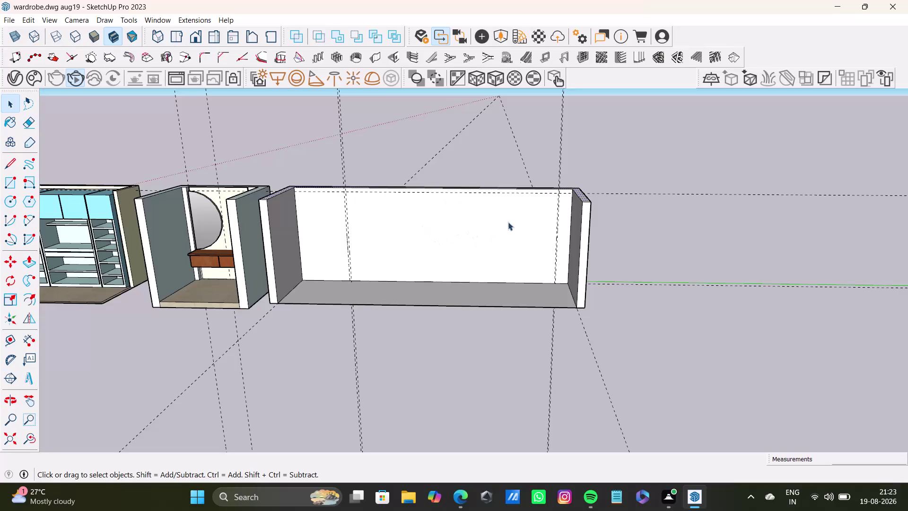
Start a rectangle at the back panel's top-left corner, then cancel it.
middle_drag(466, 238, 540, 245)
scroll(up, 3)
scroll(up, 3)
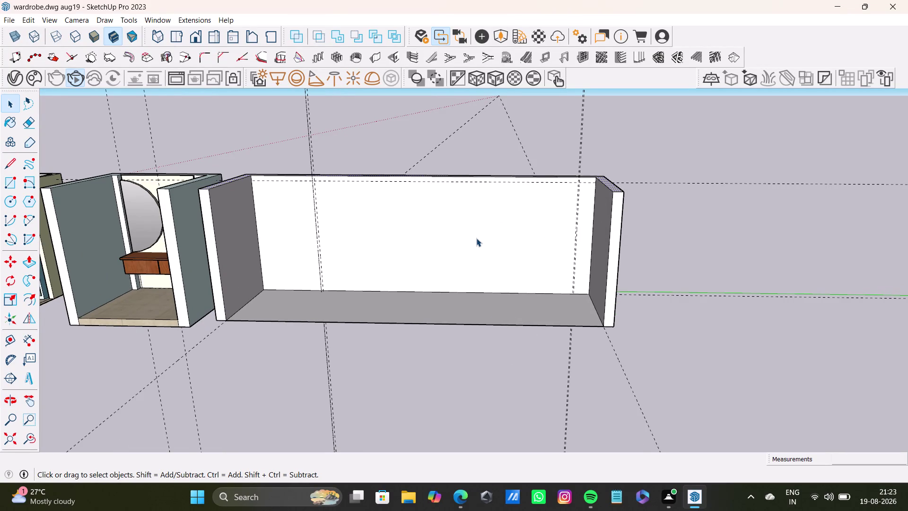
drag(7, 182, 17, 184)
scroll(up, 3)
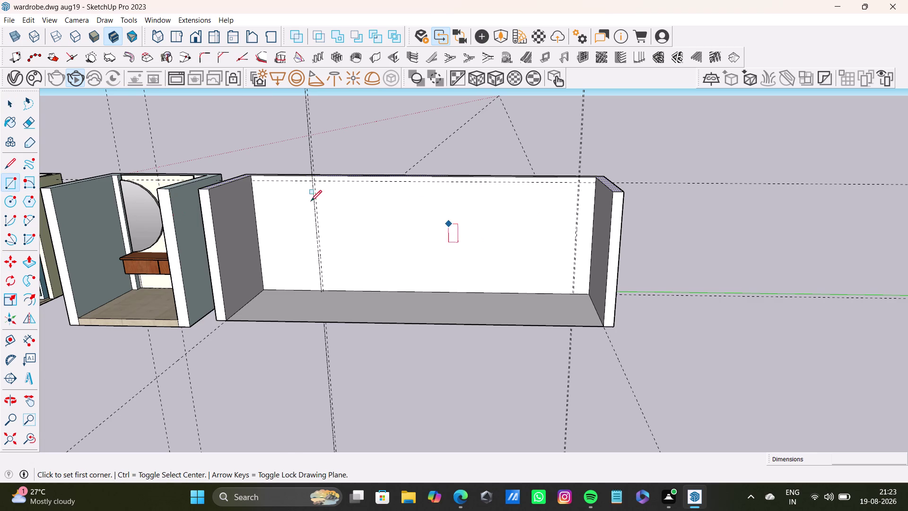
scroll(up, 3)
scroll(up, 3)
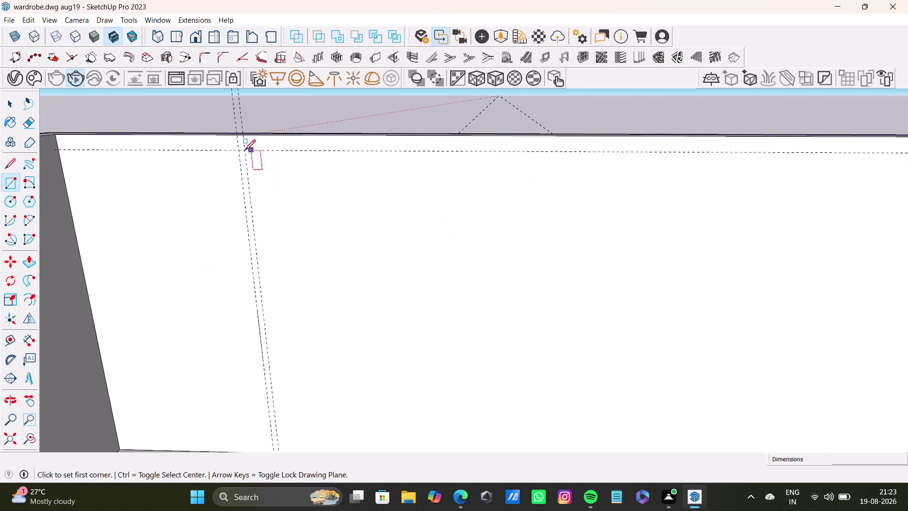
drag(244, 150, 250, 153)
scroll(down, 3)
middle_drag(632, 362, 483, 269)
scroll(up, 3)
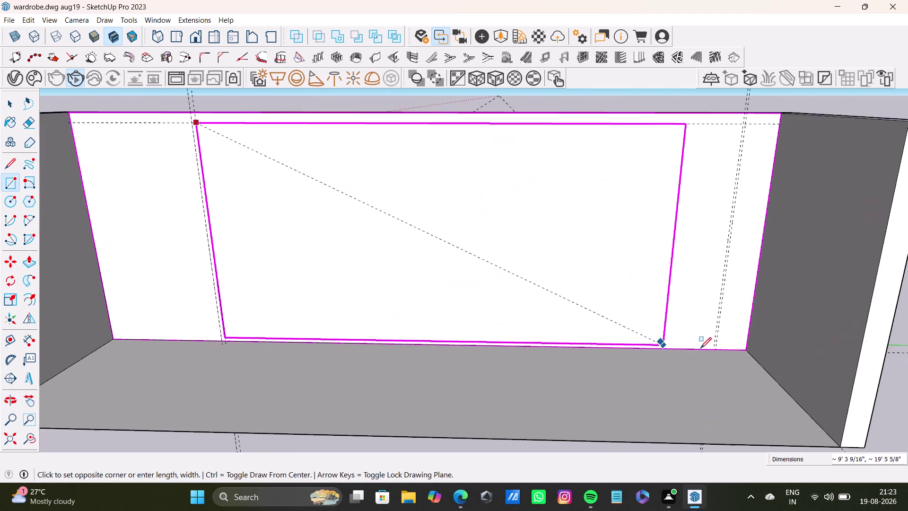
scroll(up, 3)
scroll(up, 3)
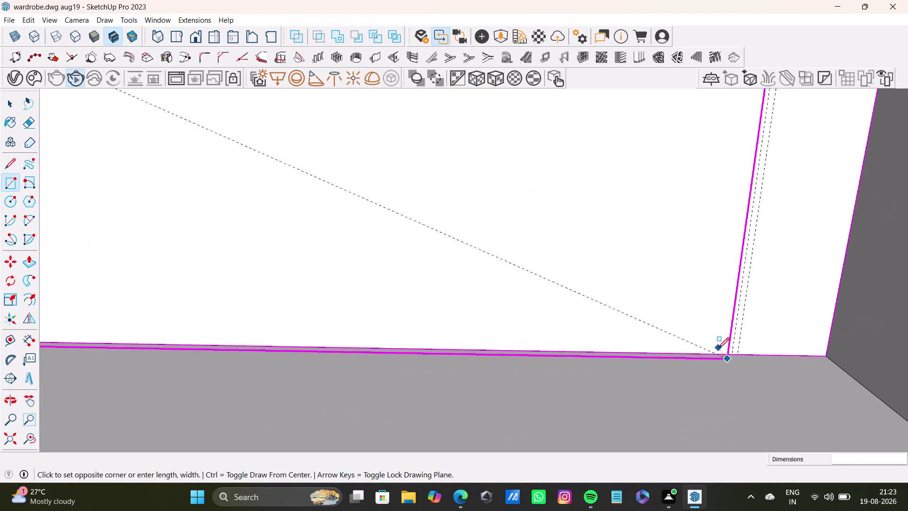
key(Up)
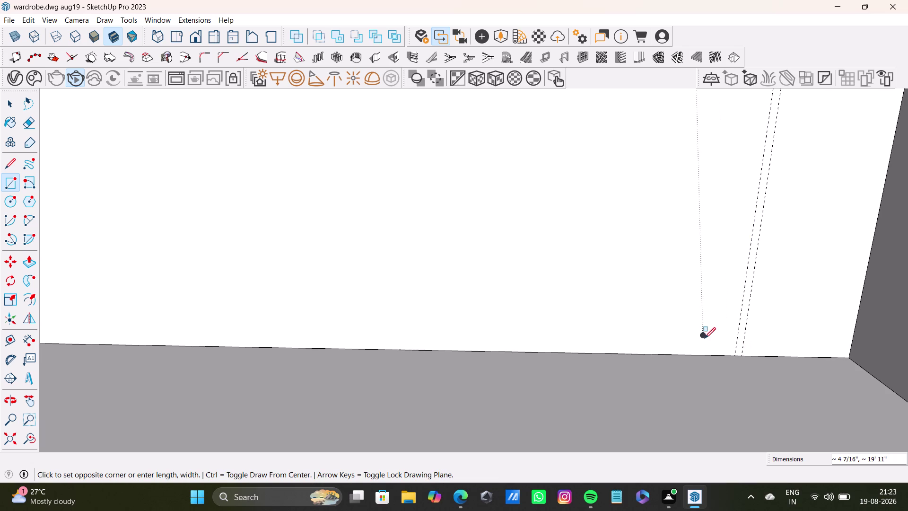
scroll(down, 3)
key(space)
scroll(down, 3)
middle_drag(375, 155, 659, 340)
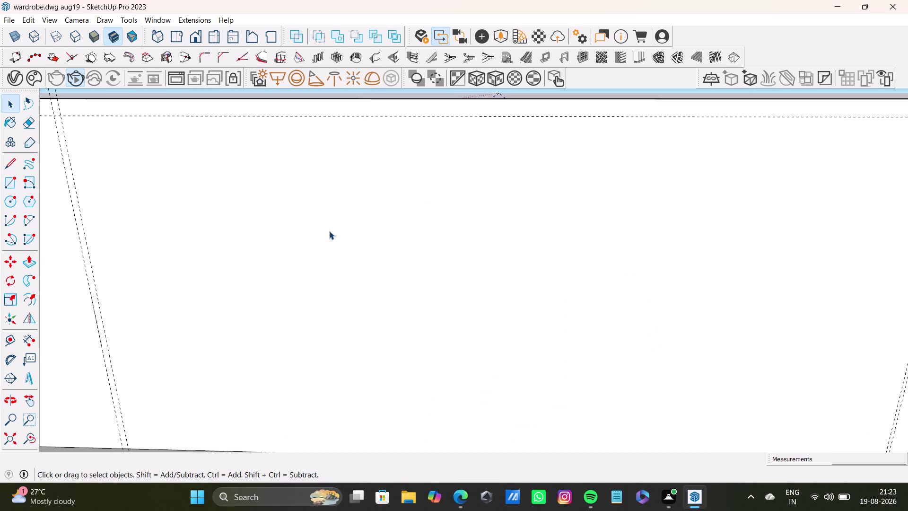
scroll(down, 3)
Retry rectangles across the panel's top-left area and discard the misplaced one.
click(9, 178)
scroll(up, 3)
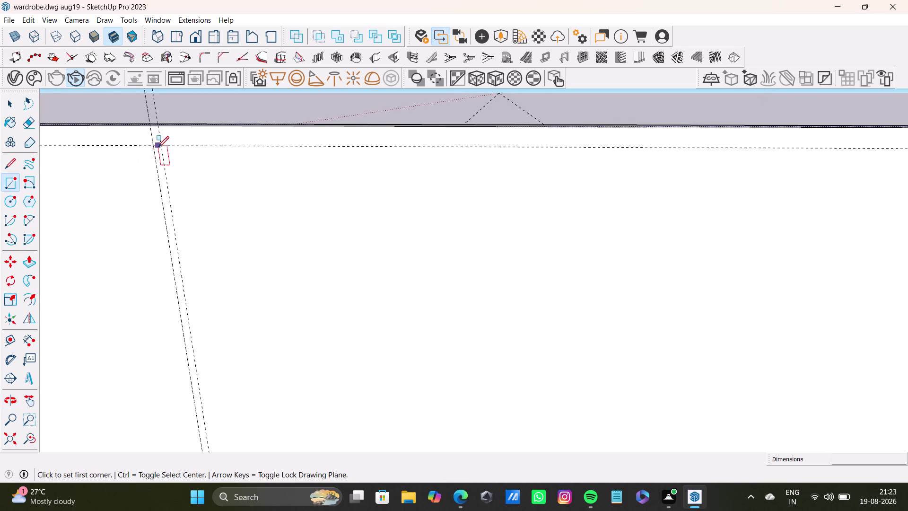
click(160, 147)
key(space)
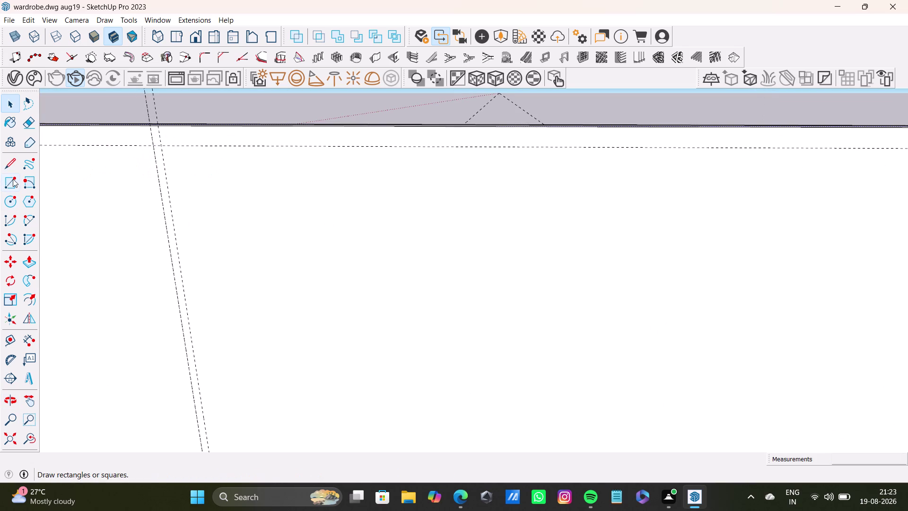
drag(13, 179, 20, 177)
scroll(up, 3)
drag(9, 178, 16, 178)
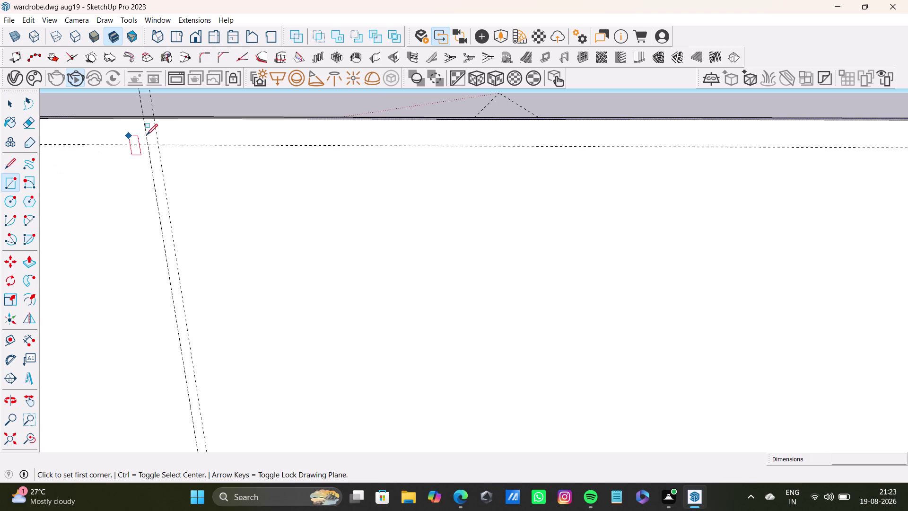
drag(160, 144, 163, 149)
scroll(down, 3)
middle_drag(684, 324, 393, 237)
scroll(down, 3)
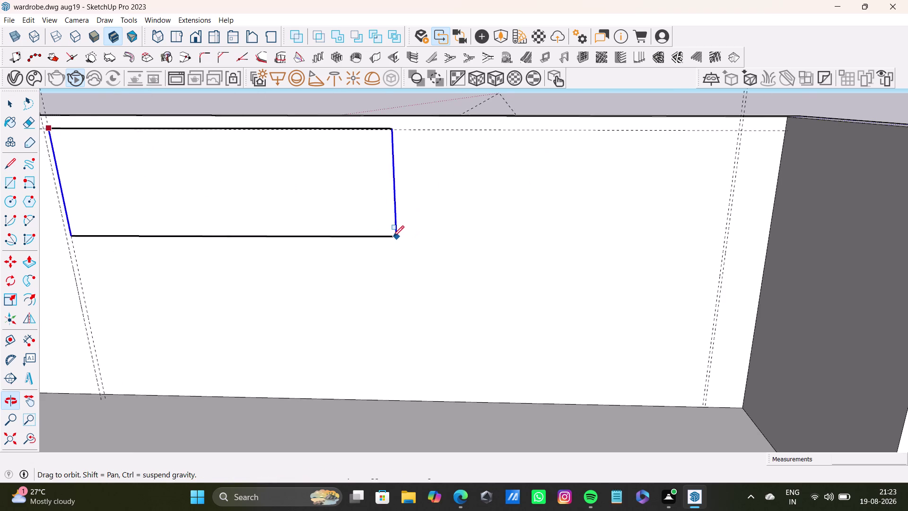
scroll(down, 3)
key(space)
drag(2, 183, 17, 185)
scroll(up, 3)
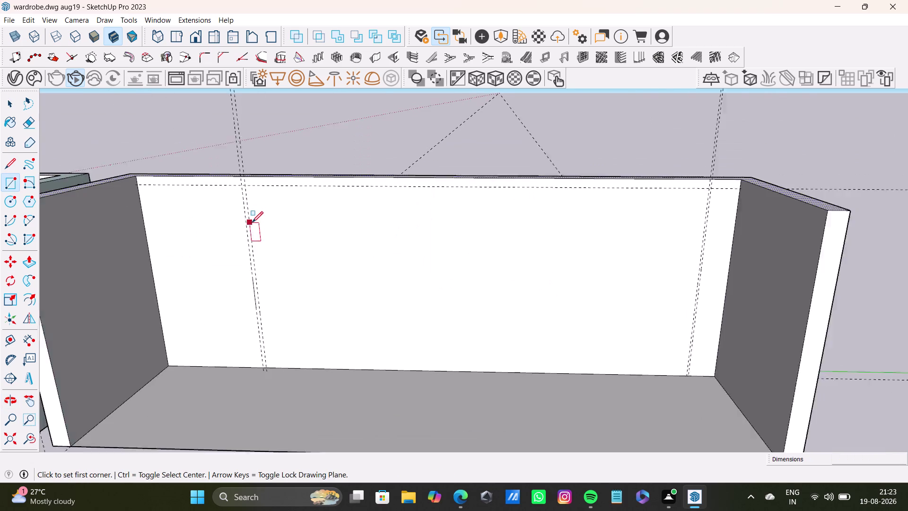
scroll(up, 3)
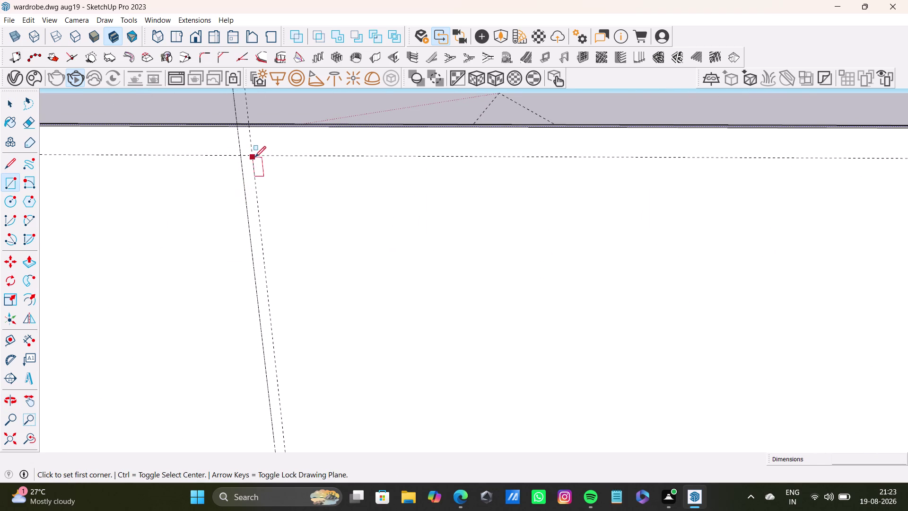
click(255, 153)
key(space)
drag(4, 182, 9, 181)
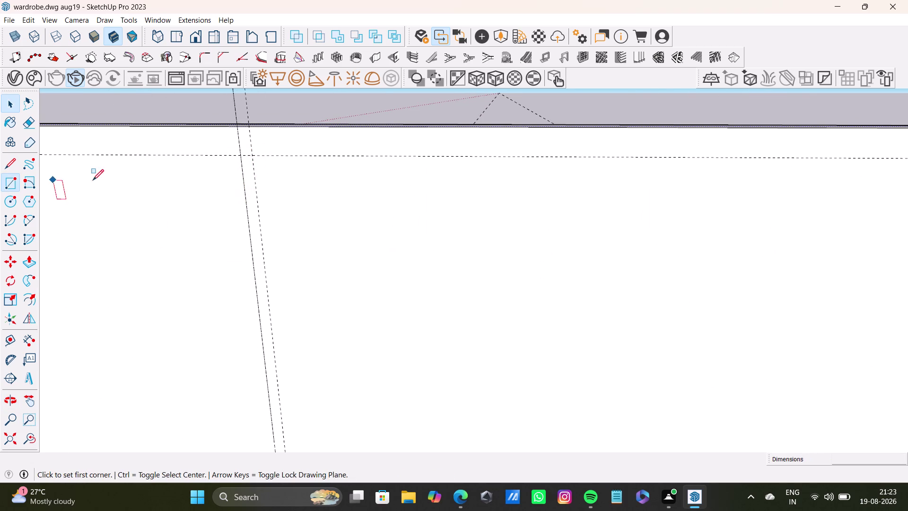
Draw the rectangle from the guide-line intersection to the panel's opposite corner, then zoom out.
scroll(up, 3)
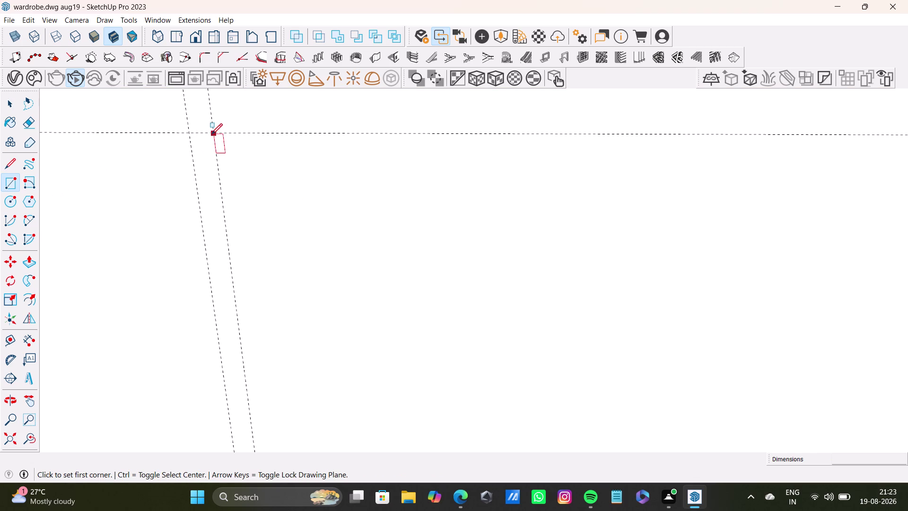
scroll(up, 3)
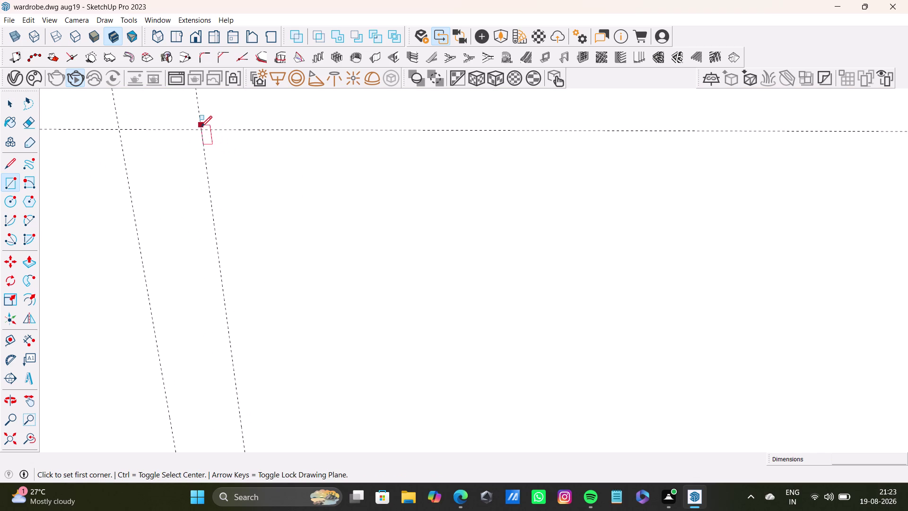
scroll(up, 3)
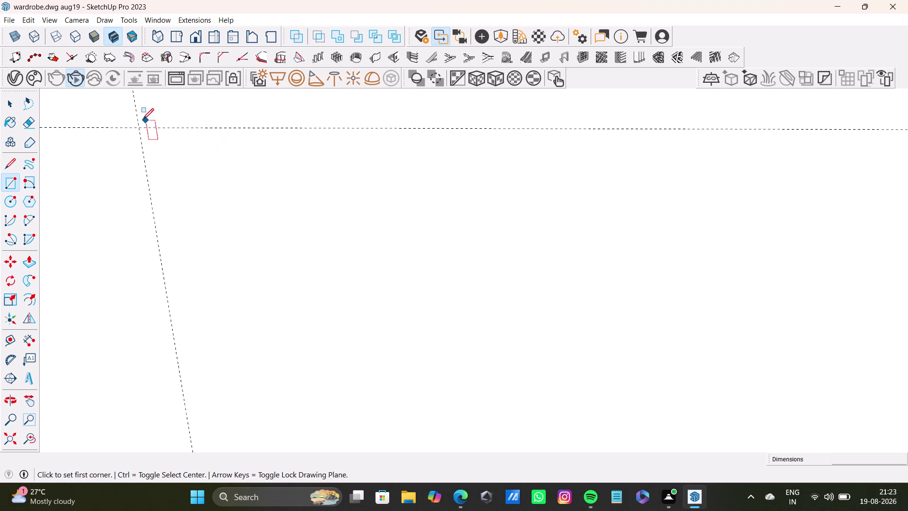
drag(139, 128, 143, 129)
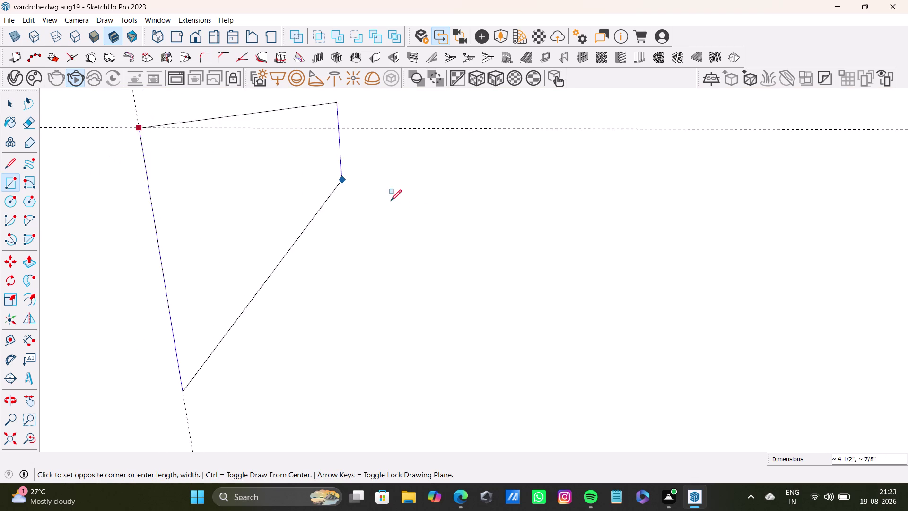
scroll(down, 3)
middle_drag(371, 283, 95, 169)
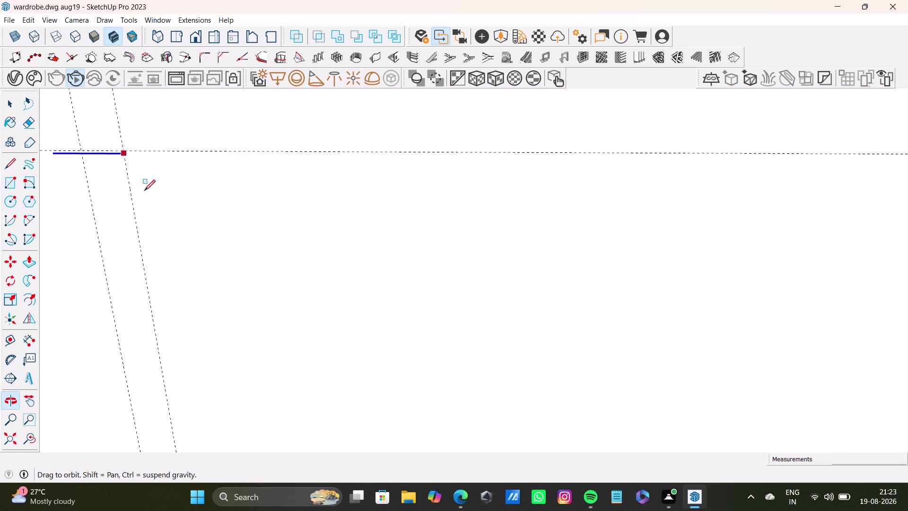
scroll(down, 3)
middle_drag(451, 300, 146, 135)
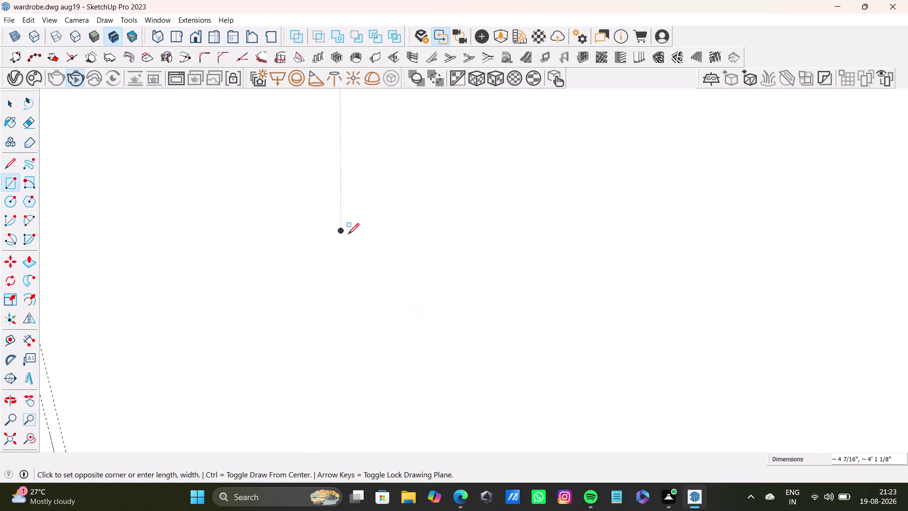
key(Left)
key(Right)
scroll(down, 3)
middle_drag(386, 285, 324, 238)
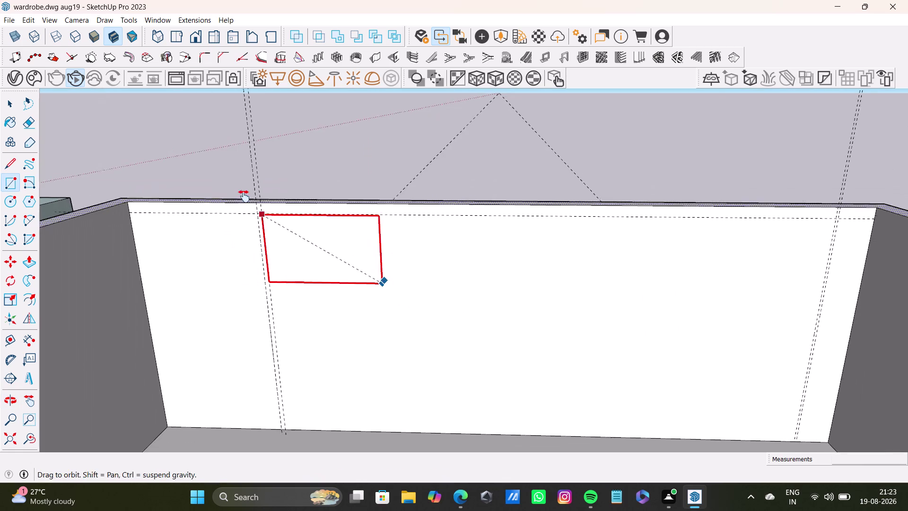
middle_drag(323, 239, 166, 165)
scroll(up, 3)
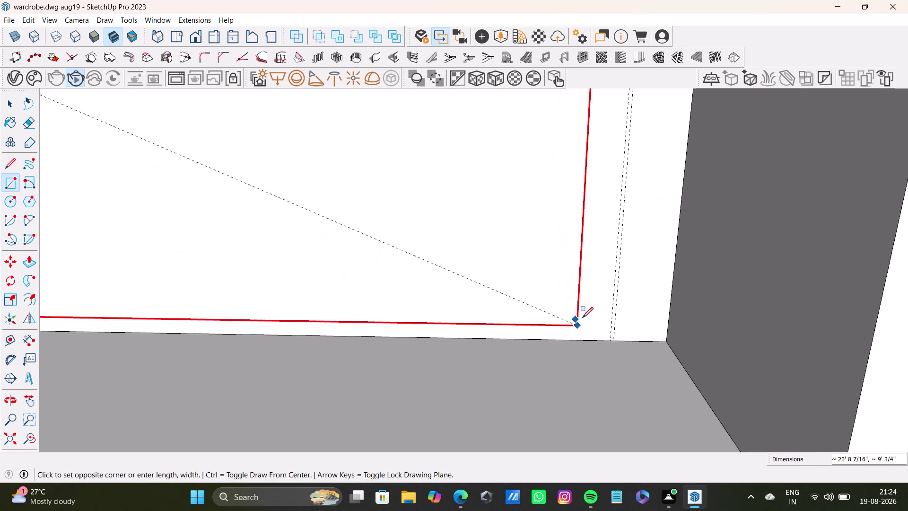
scroll(up, 3)
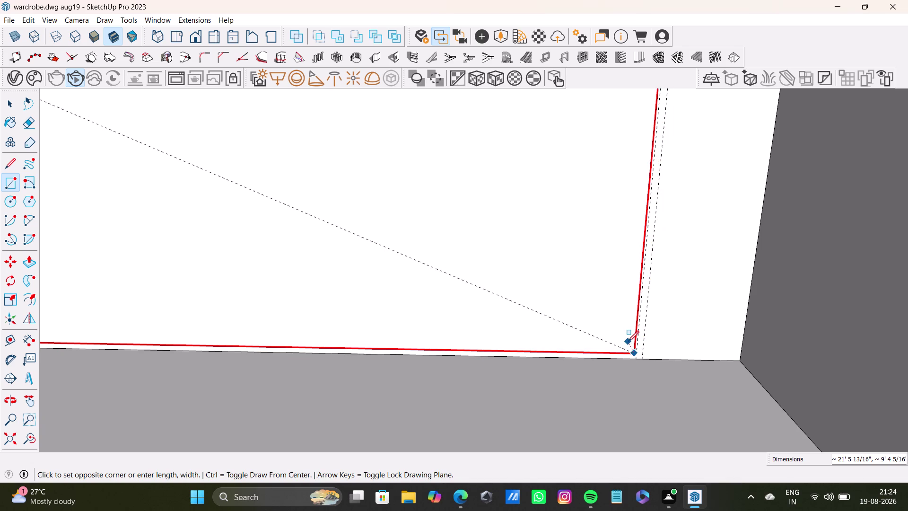
scroll(up, 3)
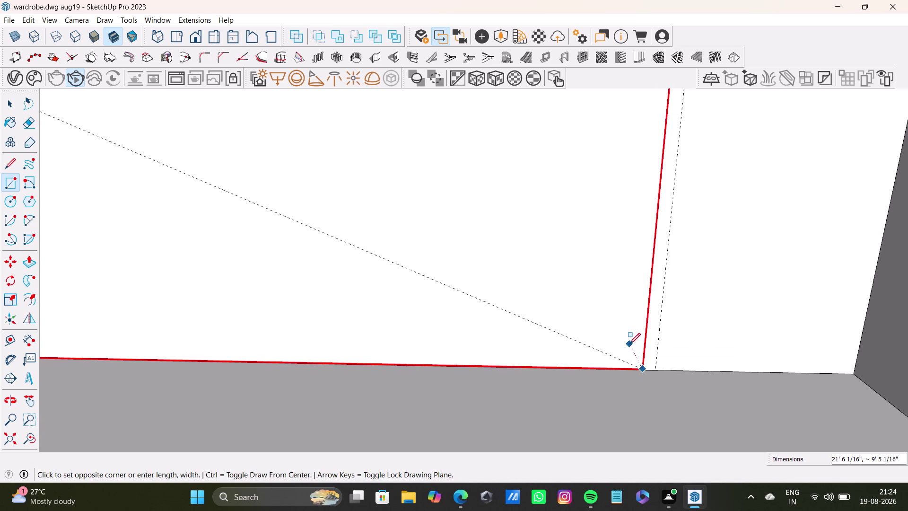
click(629, 344)
scroll(down, 3)
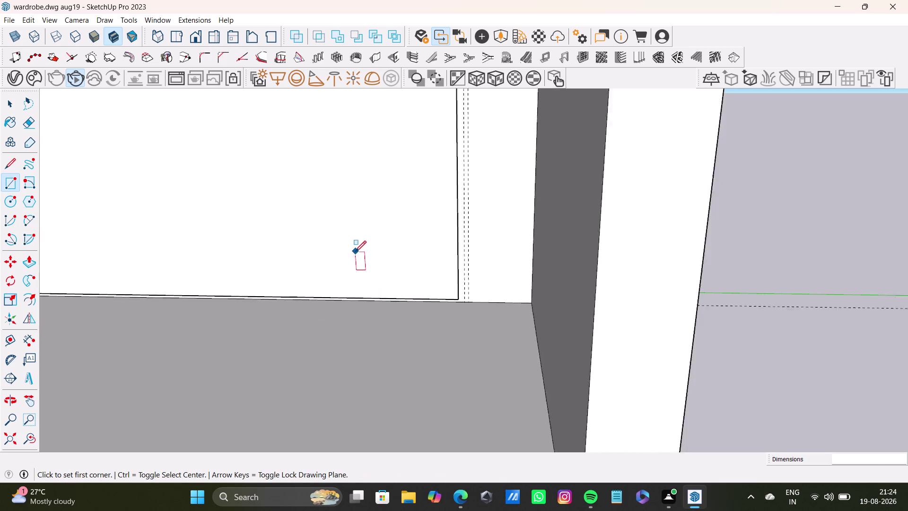
scroll(down, 3)
scroll(down, 3)
scroll(down, 3)
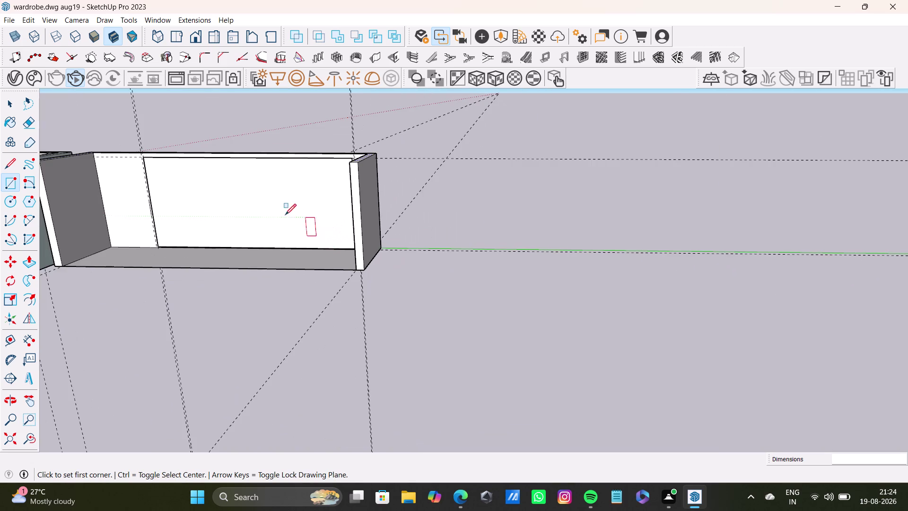
Undo twice and orbit until the inner back panel is face-on.
scroll(up, 3)
middle_drag(212, 223, 355, 341)
scroll(up, 3)
scroll(up, 3)
middle_drag(312, 222, 270, 394)
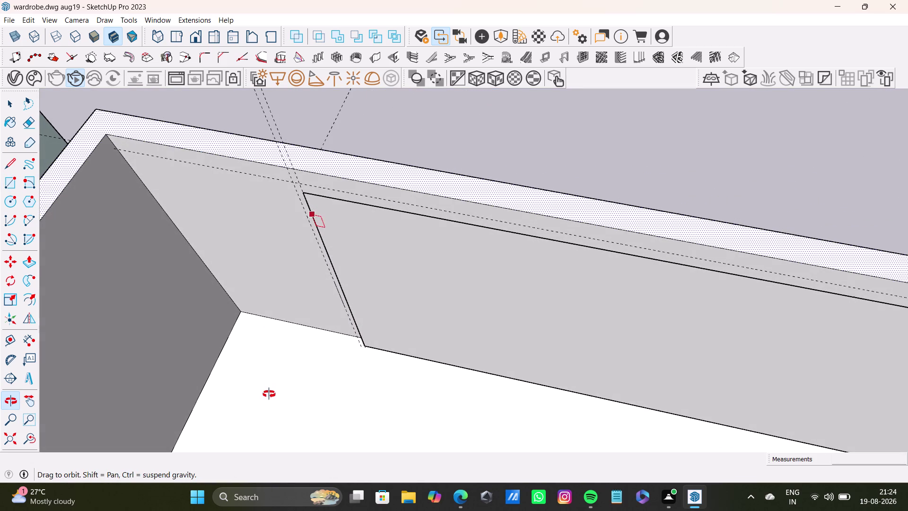
middle_drag(269, 394, 269, 394)
key(ctrl+z)
key(ctrl+z)
middle_drag(354, 267, 122, 284)
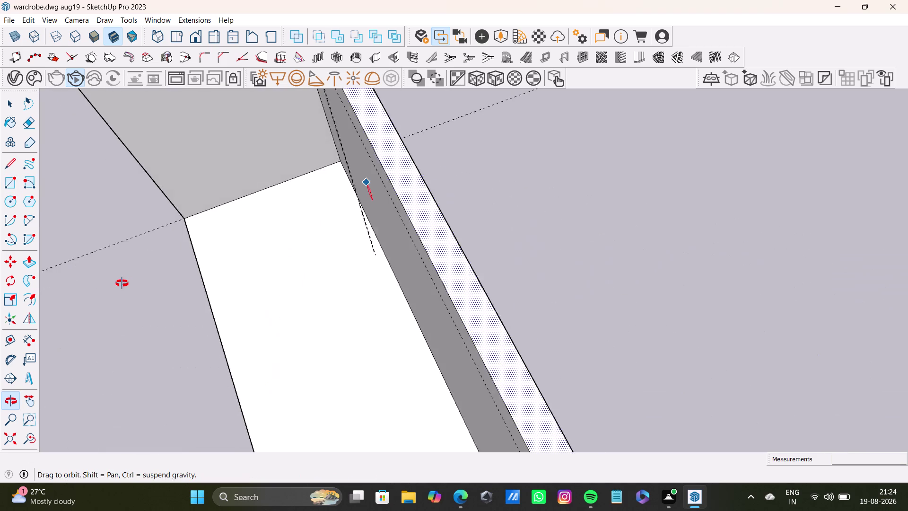
middle_drag(122, 284, 286, 360)
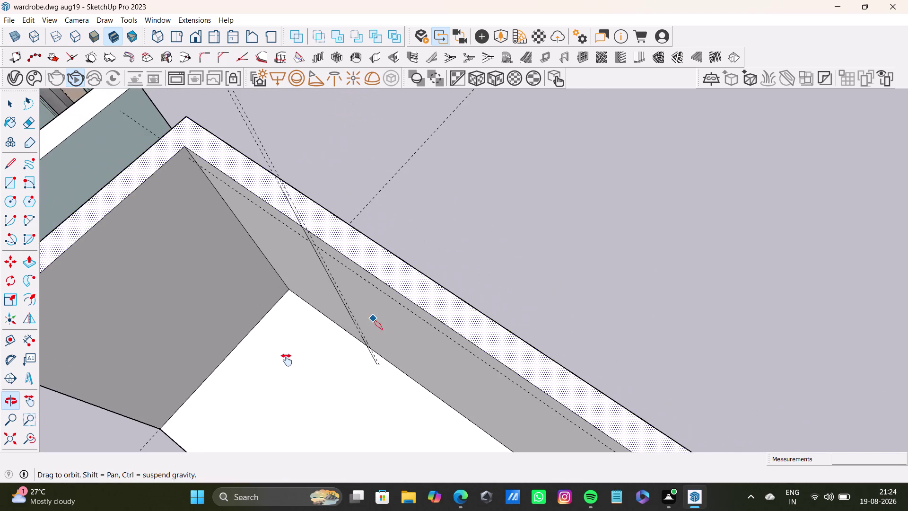
middle_drag(286, 359, 287, 360)
middle_drag(354, 294, 435, 225)
middle_drag(414, 234, 229, 226)
middle_drag(254, 255, 440, 250)
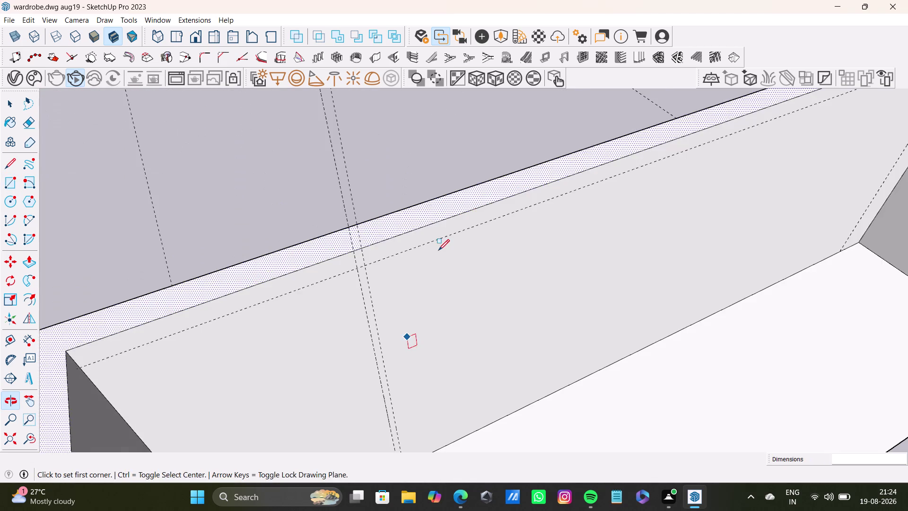
scroll(down, 3)
middle_drag(471, 280, 386, 237)
middle_drag(483, 273, 416, 177)
middle_drag(426, 173, 383, 267)
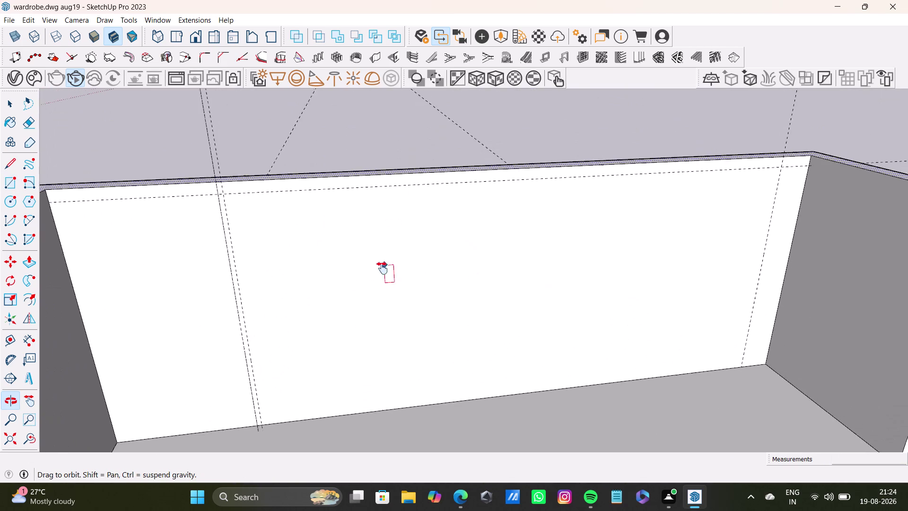
middle_drag(384, 267, 382, 269)
middle_drag(420, 272, 376, 220)
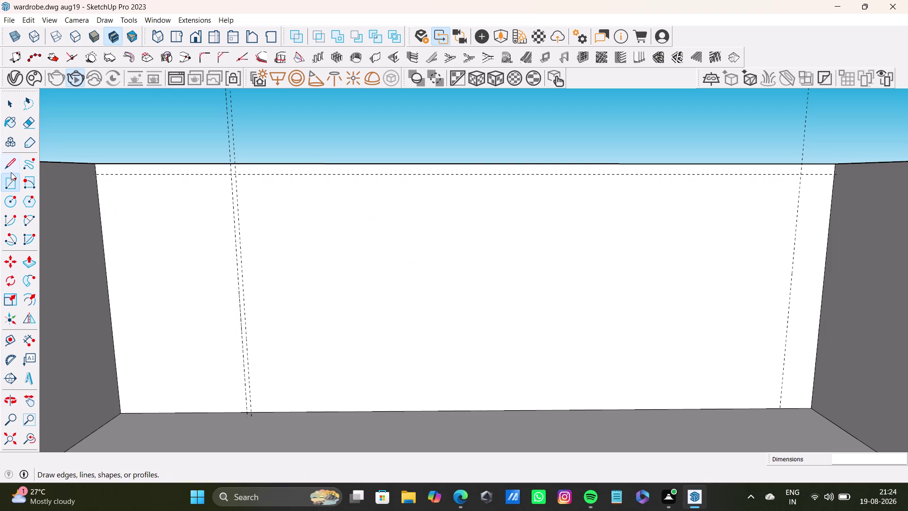
Draw a rectangle from the panel's top-left to bottom-right corner, then undo twice.
drag(10, 182, 17, 182)
scroll(up, 3)
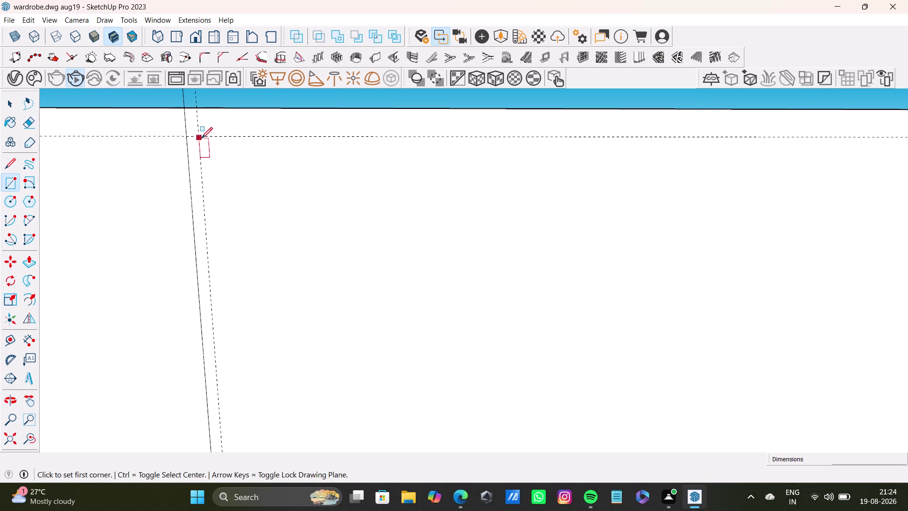
click(200, 136)
scroll(down, 3)
middle_drag(549, 280, 127, 144)
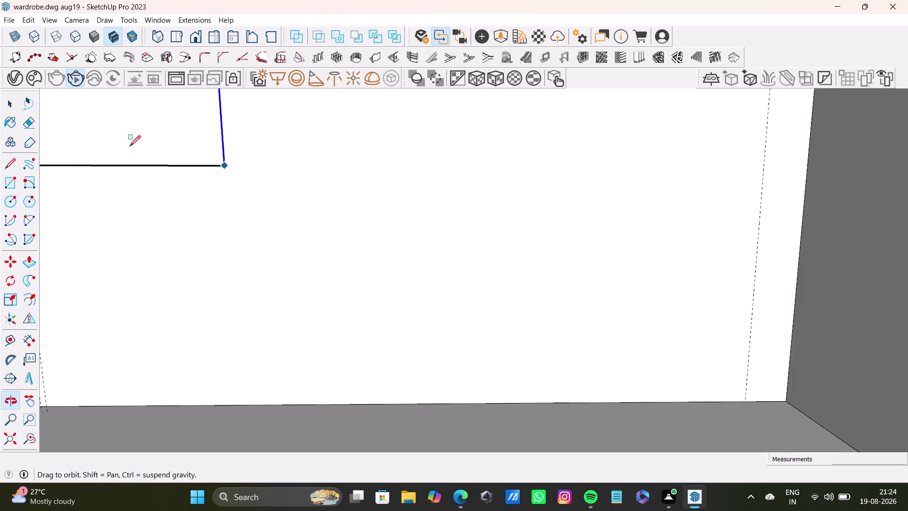
scroll(down, 3)
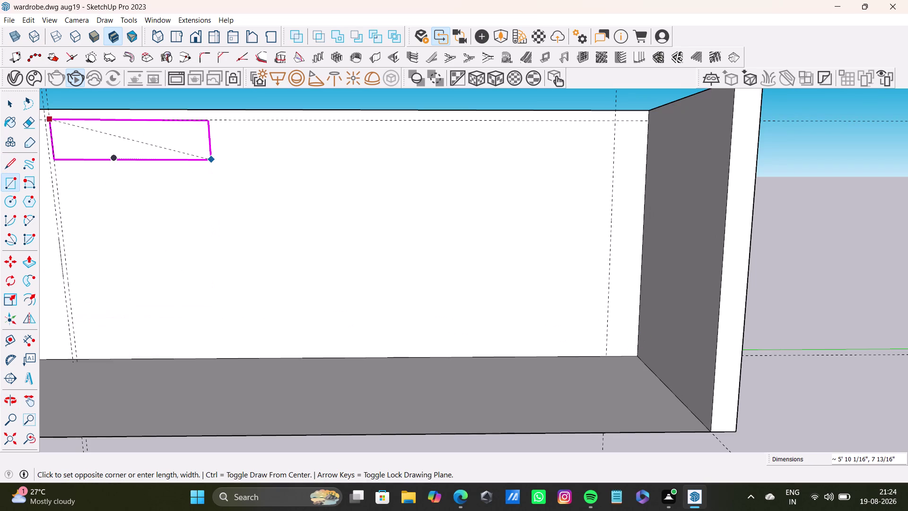
key(Left)
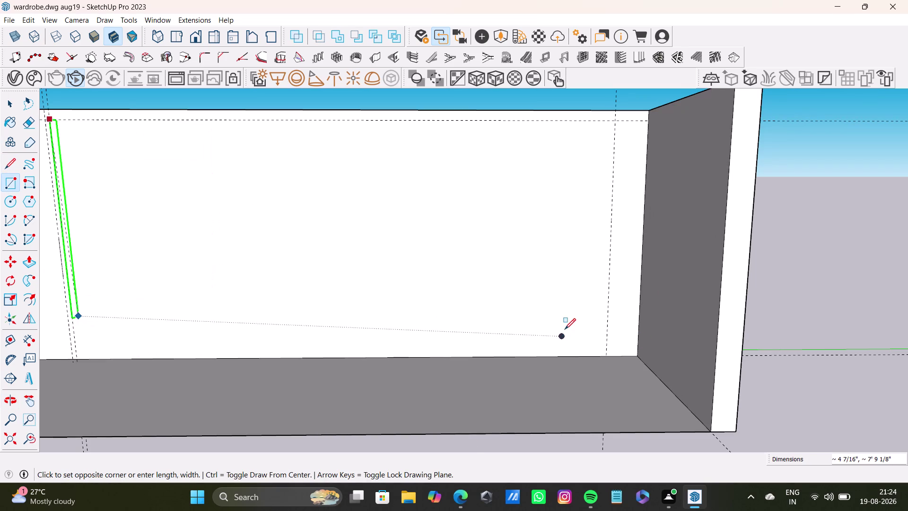
key(Right)
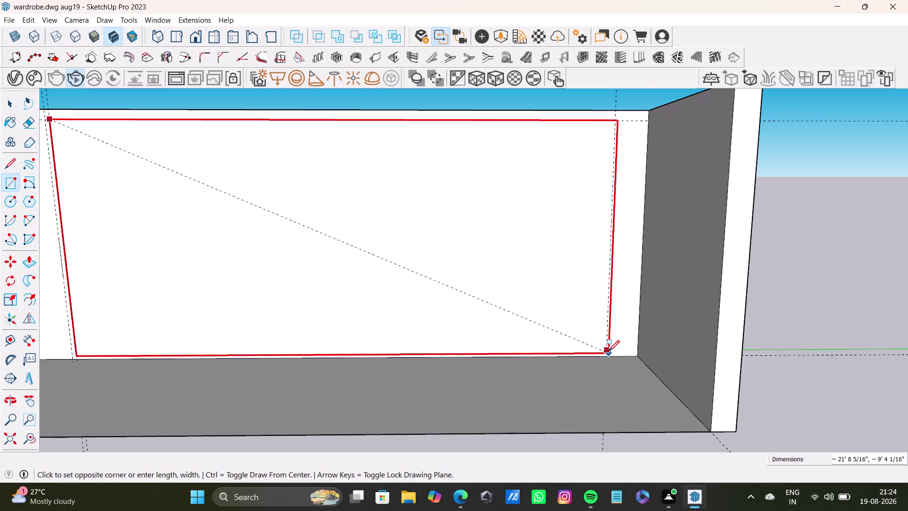
scroll(up, 3)
scroll(up, 3)
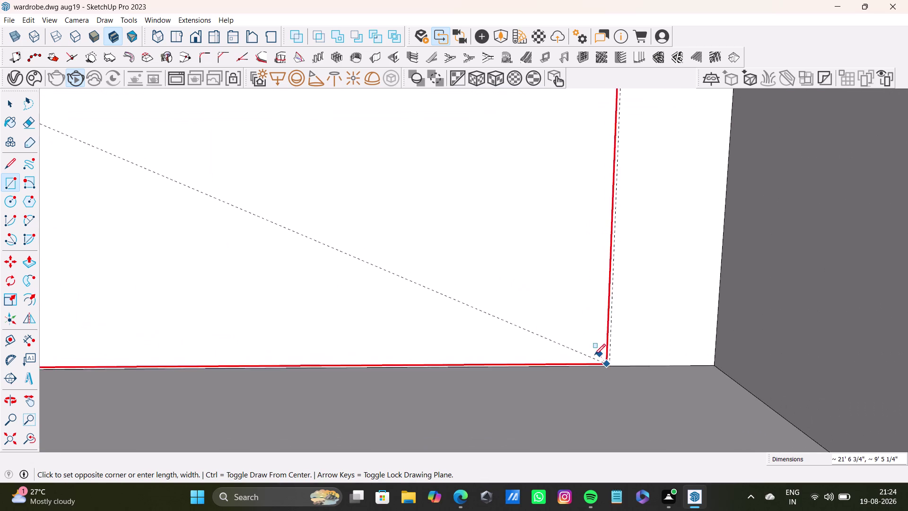
scroll(up, 3)
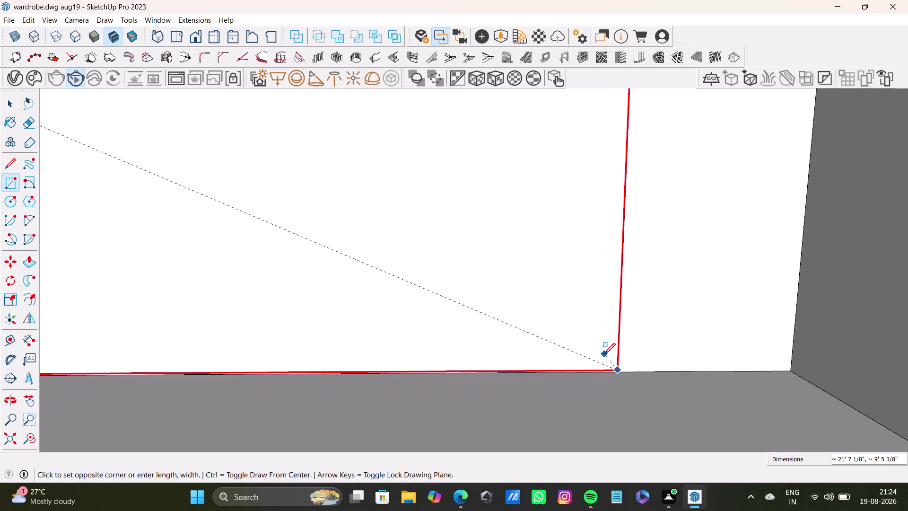
click(605, 354)
scroll(down, 3)
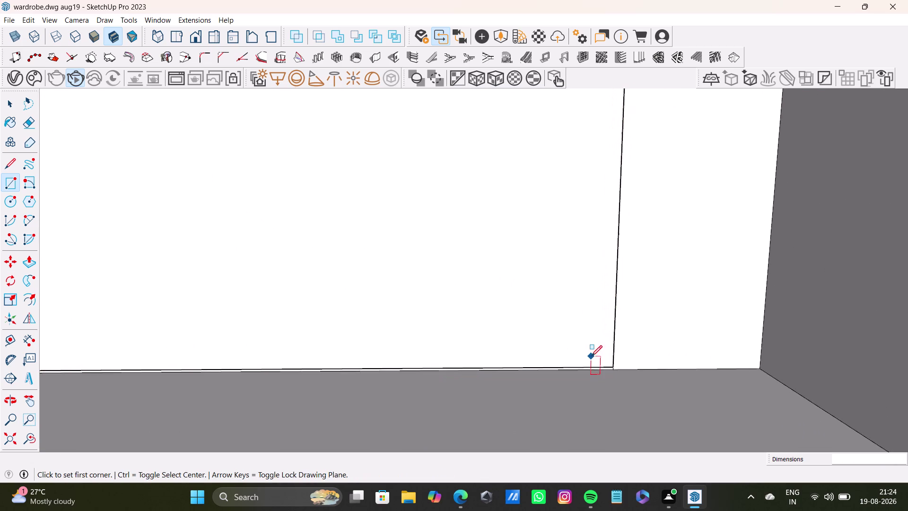
key(space)
scroll(down, 3)
middle_drag(447, 253, 797, 347)
scroll(down, 3)
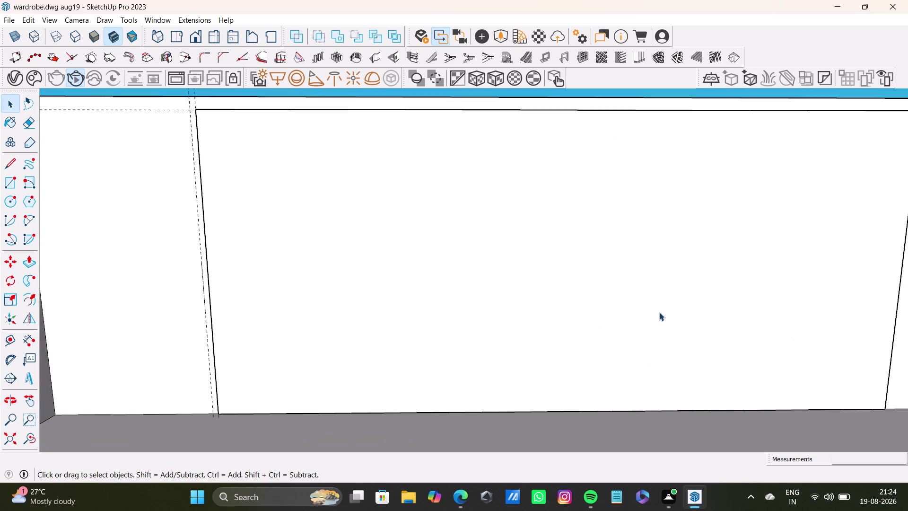
scroll(down, 3)
scroll(up, 3)
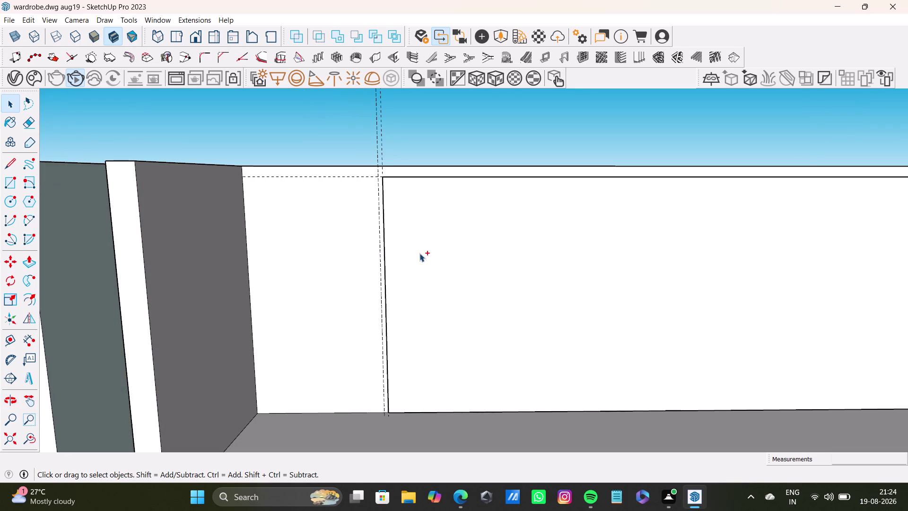
key(ctrl+z)
key(ctrl+z)
Select and delete the doubled guide lines near the panel's lower-left corner.
middle_drag(467, 285, 425, 381)
scroll(up, 3)
scroll(up, 3)
middle_drag(386, 371, 281, 376)
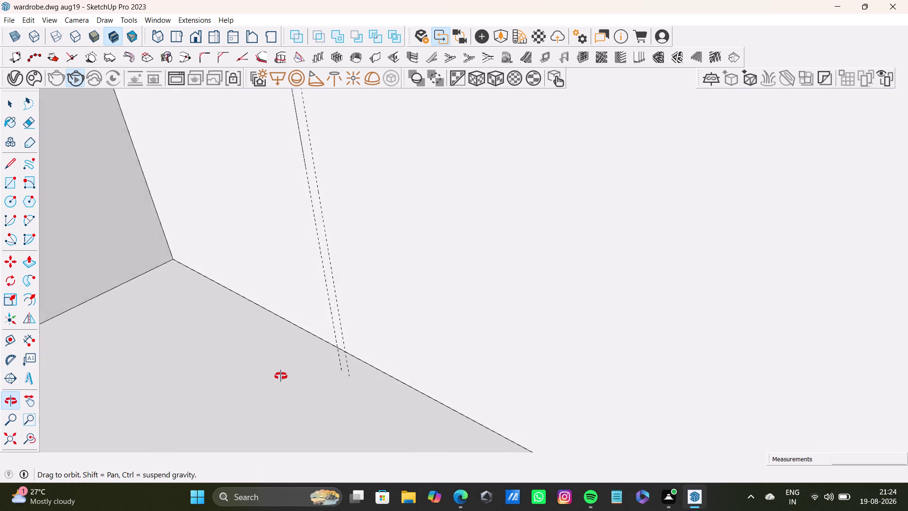
middle_drag(281, 377, 318, 310)
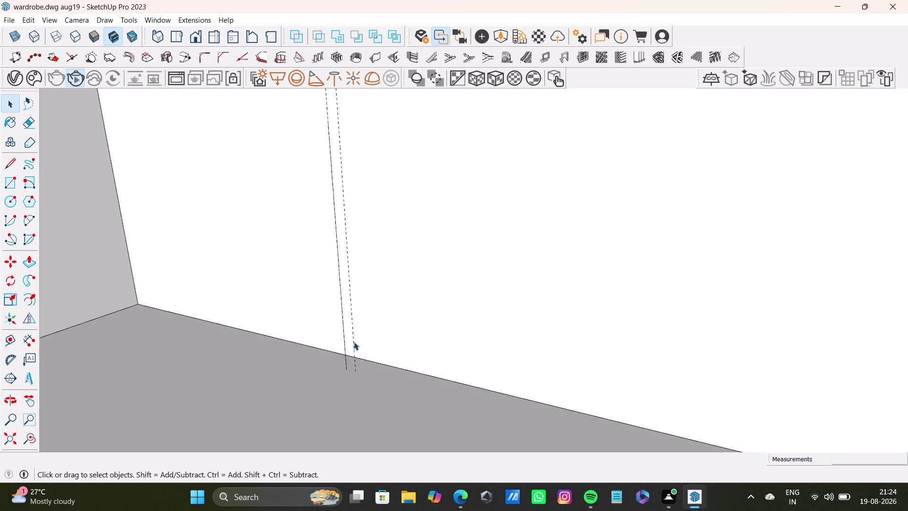
click(353, 343)
key(Delete)
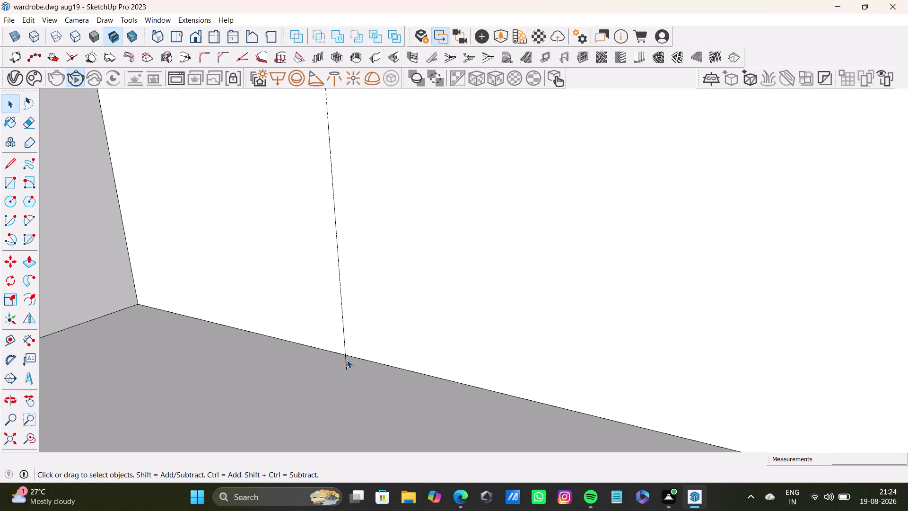
click(347, 359)
key(Delete)
click(345, 356)
key(Delete)
scroll(down, 3)
middle_drag(345, 323, 487, 343)
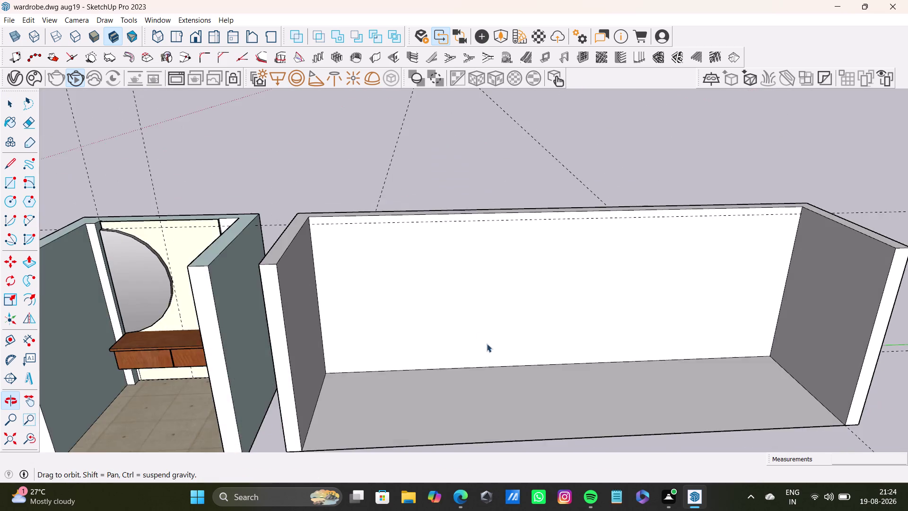
middle_drag(481, 321, 407, 319)
Place a vertical guide from the back panel's top edge down to its bottom.
click(7, 336)
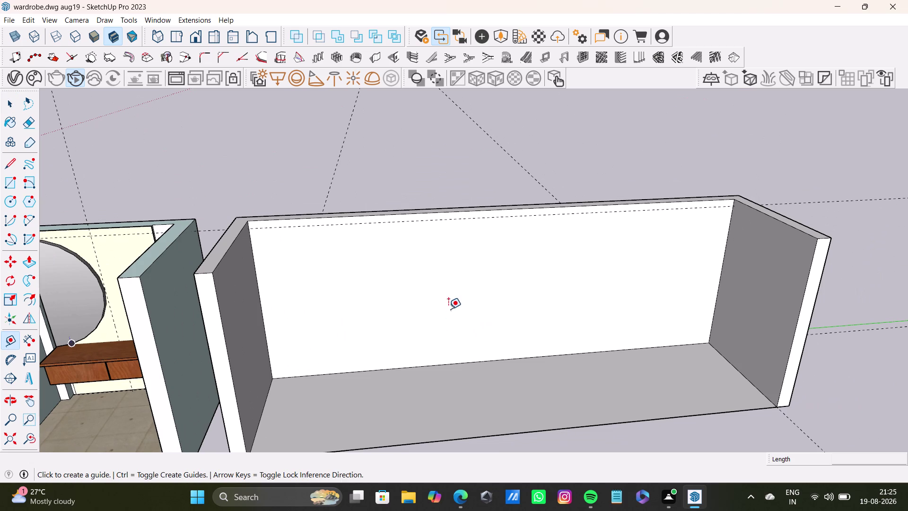
click(263, 323)
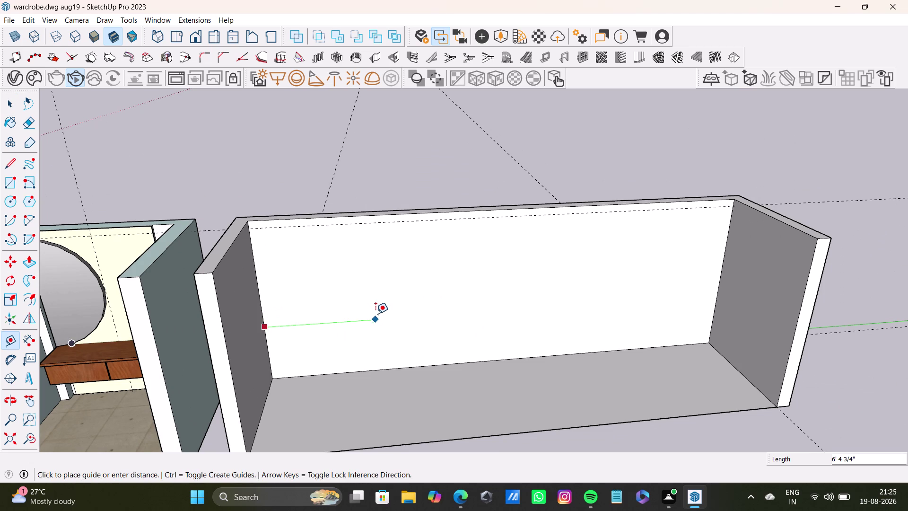
key(space)
click(11, 336)
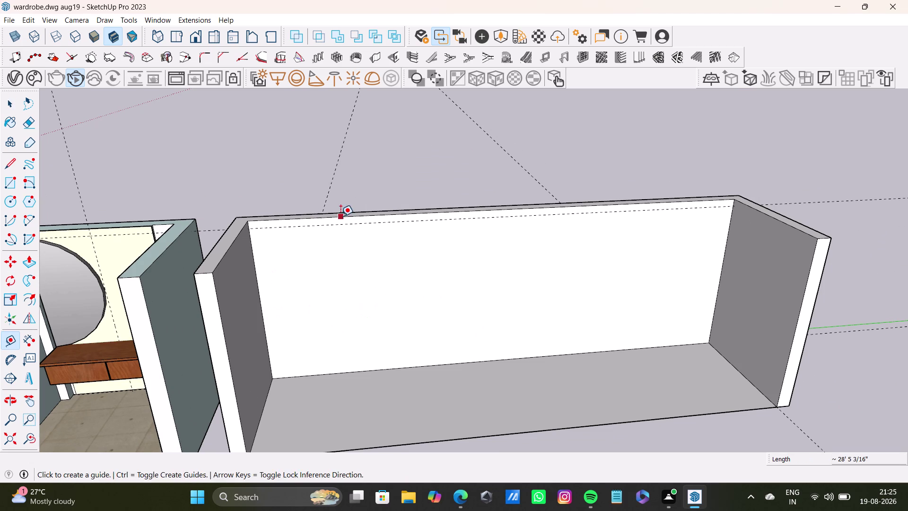
click(341, 216)
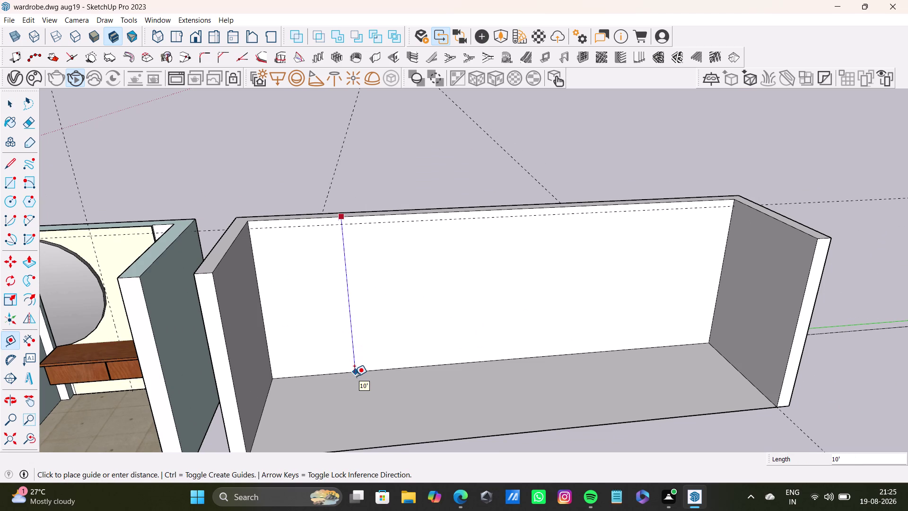
click(355, 376)
middle_drag(478, 348, 375, 325)
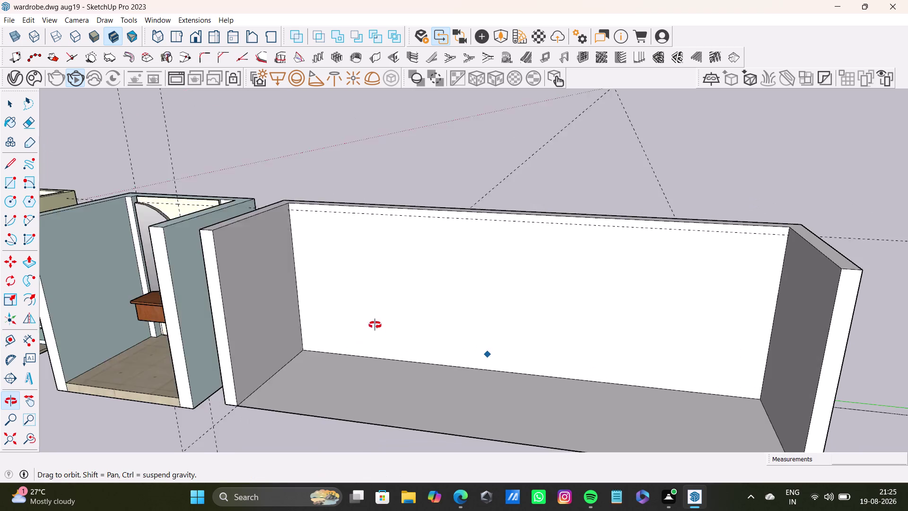
middle_drag(375, 325, 376, 313)
Add another guide from the top edge, then one from the panel's left inner edge.
click(373, 358)
click(396, 211)
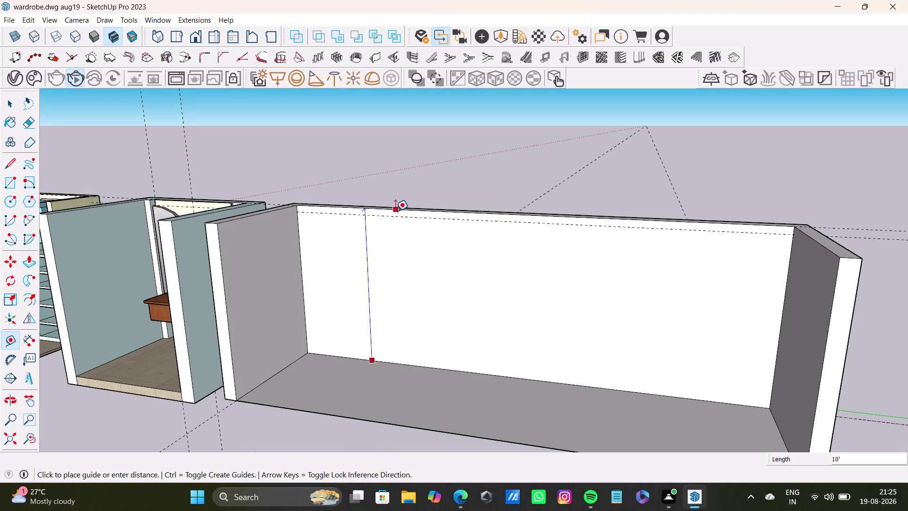
key(space)
middle_drag(427, 307, 481, 310)
click(12, 340)
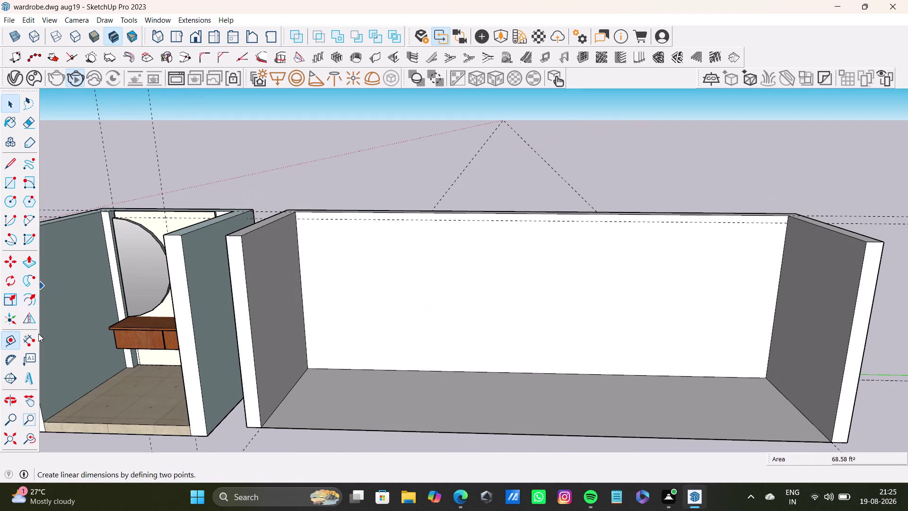
scroll(up, 3)
click(284, 316)
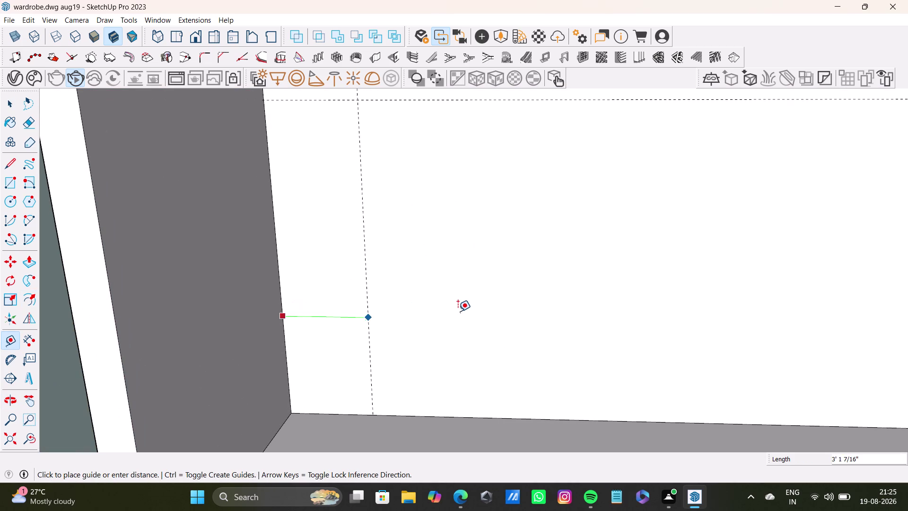
click(482, 309)
scroll(down, 3)
Delete the stray guide line by the cabinet's end panel.
middle_drag(494, 325, 235, 354)
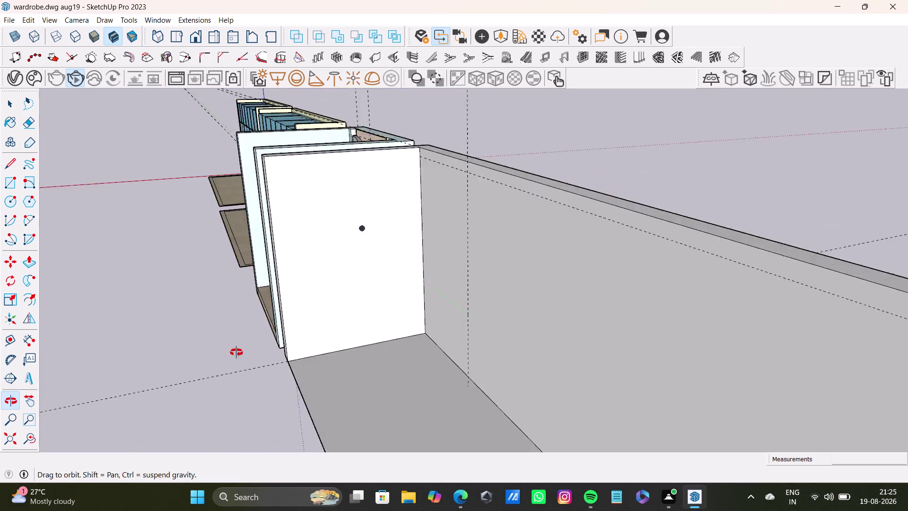
middle_drag(235, 354, 123, 363)
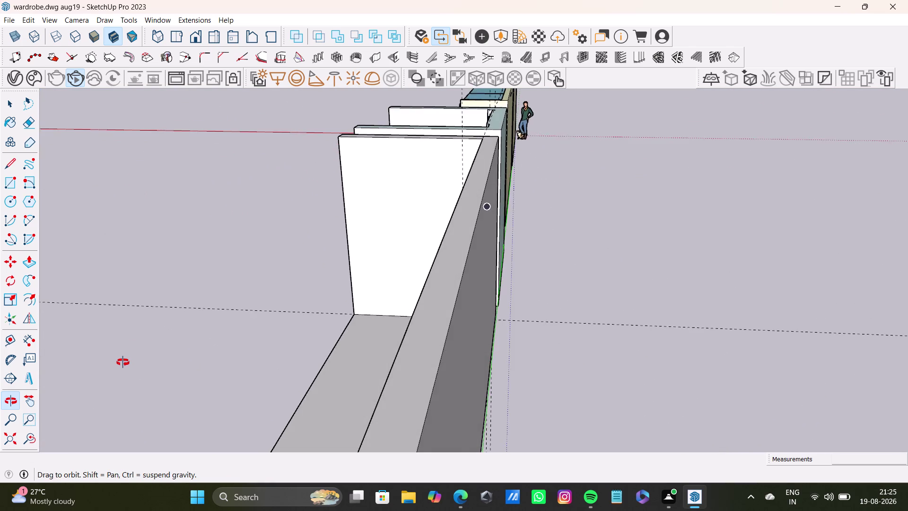
middle_drag(123, 362, 149, 371)
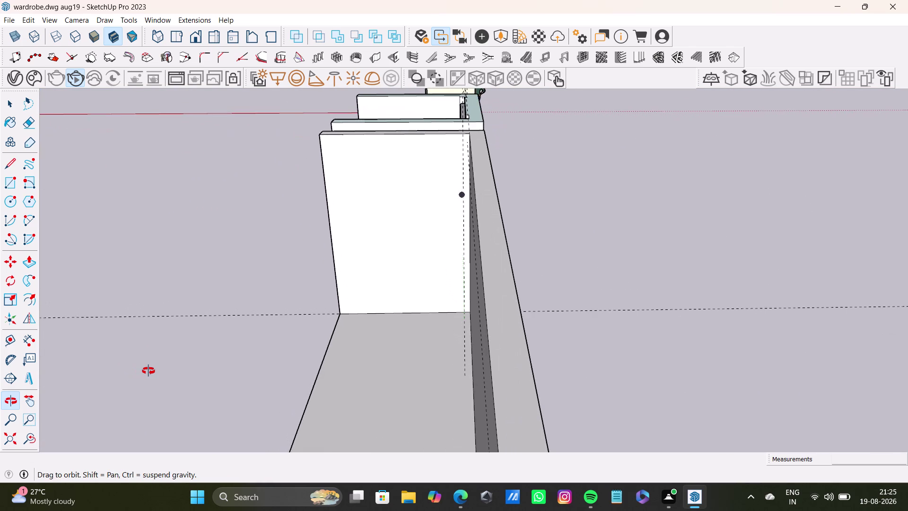
middle_drag(148, 371, 148, 384)
key(space)
scroll(up, 3)
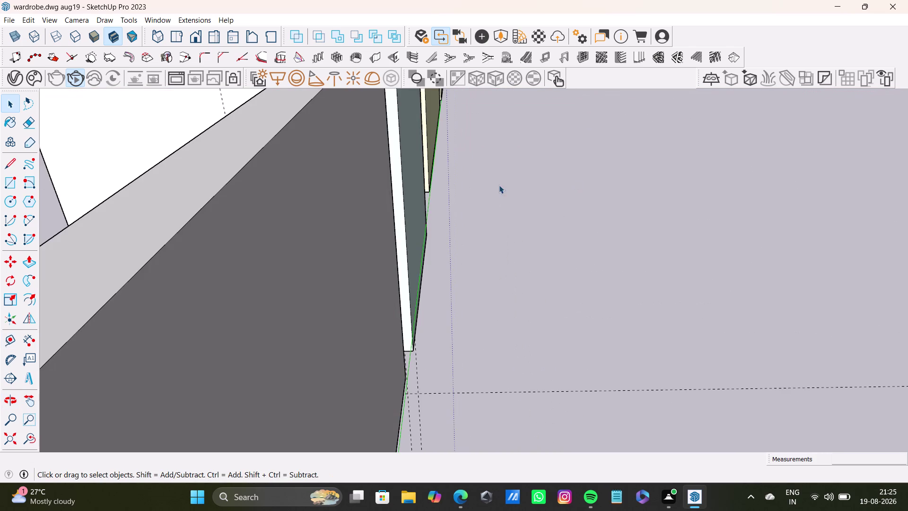
scroll(down, 3)
scroll(up, 3)
middle_drag(378, 219, 605, 237)
middle_drag(628, 242, 580, 280)
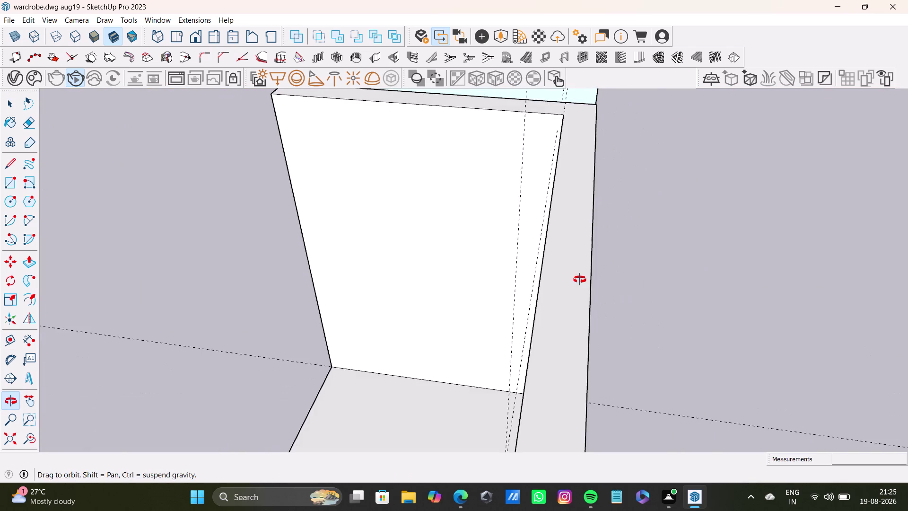
middle_drag(580, 280, 578, 279)
click(508, 248)
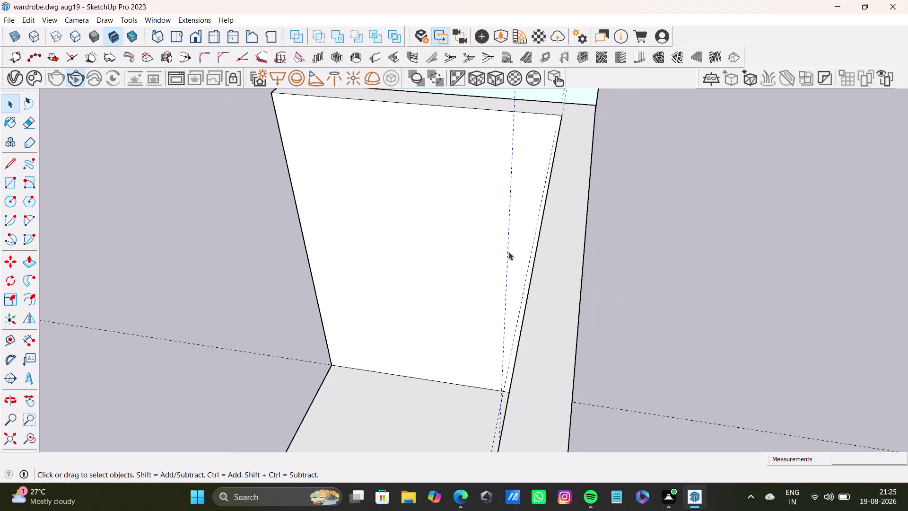
key(Delete)
Place a Tape Measure guide from the back panel's edge along the side panel.
middle_drag(510, 263, 571, 269)
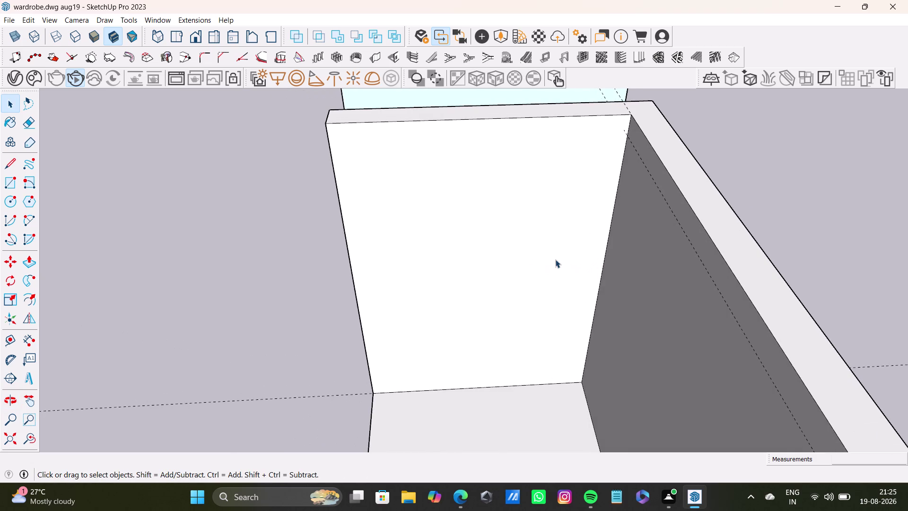
click(11, 344)
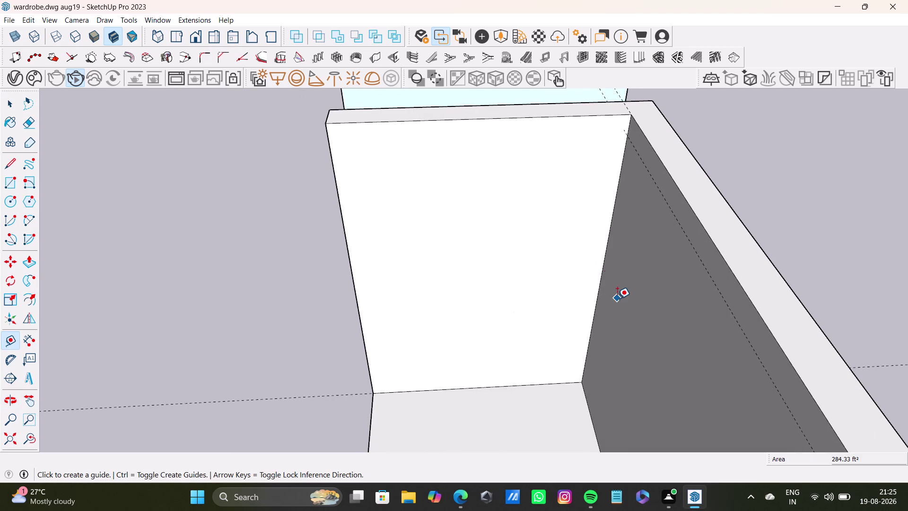
click(600, 273)
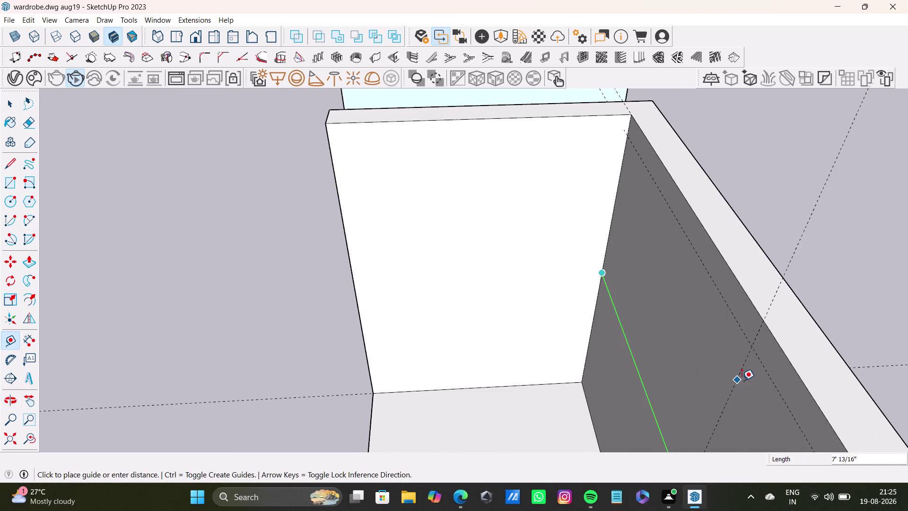
scroll(down, 3)
middle_drag(821, 354, 725, 223)
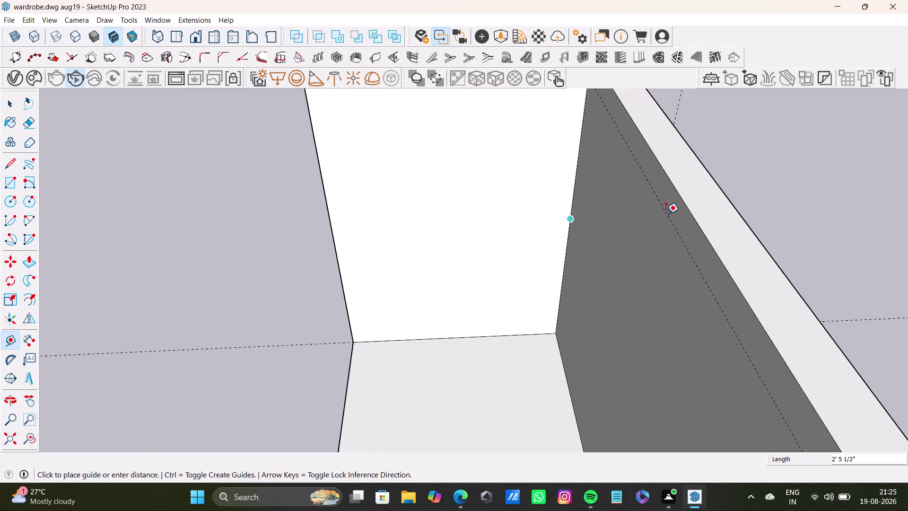
middle_drag(747, 258, 638, 258)
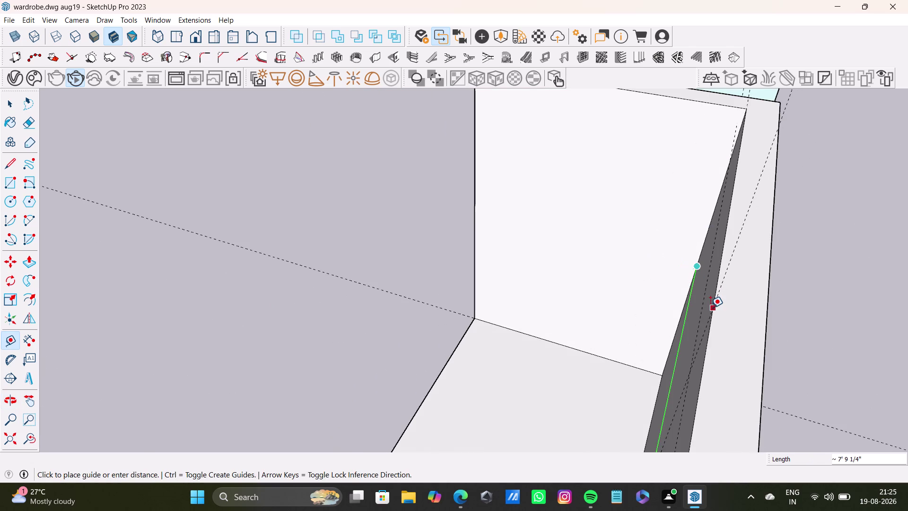
click(711, 308)
Offset a new vertical guide 10 7/8" from the existing guide on the back panel.
middle_drag(665, 338, 868, 343)
middle_drag(845, 267, 624, 230)
middle_drag(621, 238, 668, 265)
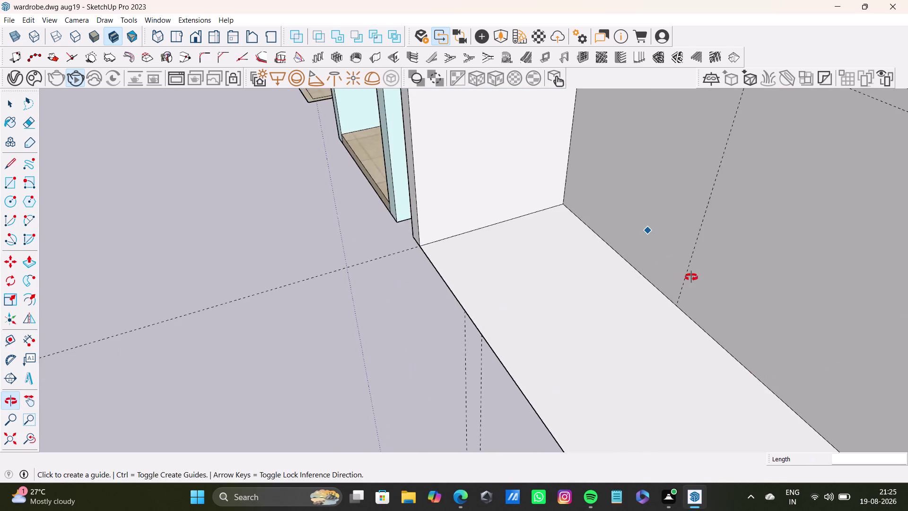
middle_drag(668, 265, 804, 288)
middle_drag(776, 194, 530, 274)
middle_drag(536, 272, 630, 240)
middle_drag(557, 197, 554, 118)
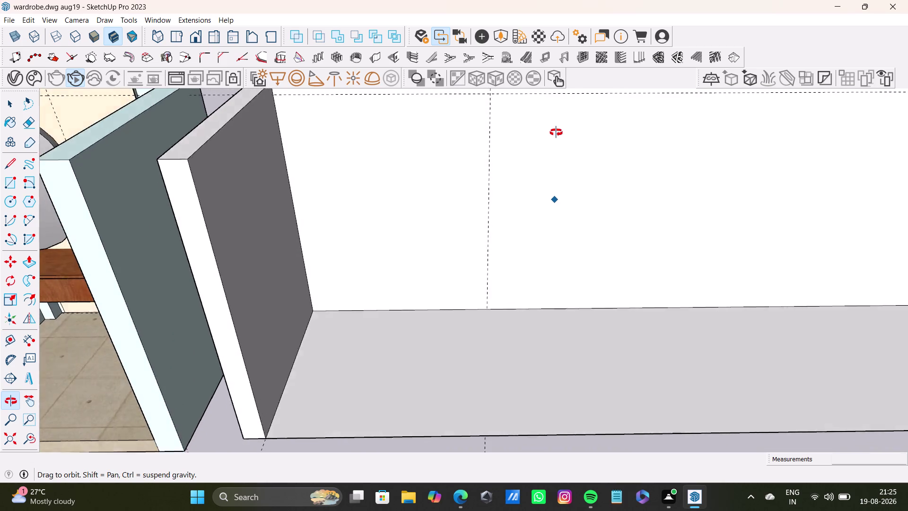
middle_drag(554, 118, 540, 114)
scroll(up, 3)
click(493, 198)
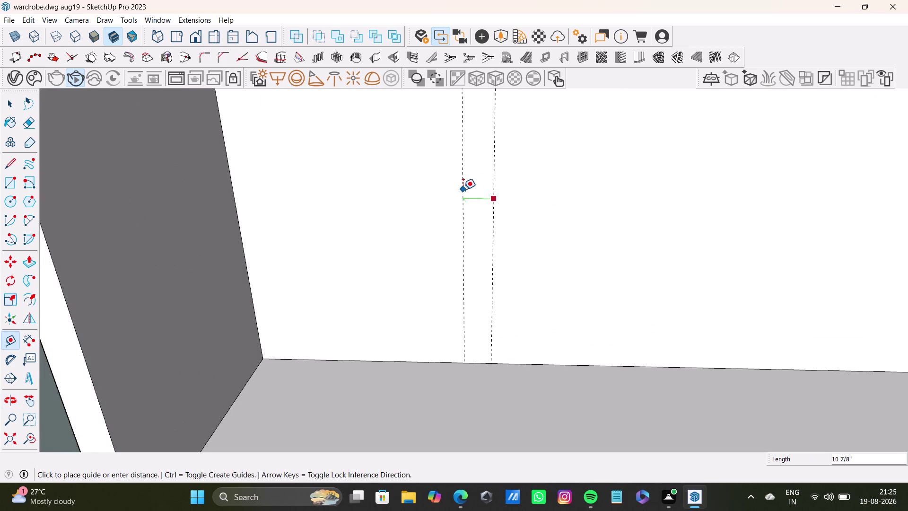
click(463, 190)
scroll(down, 3)
scroll(down, 3)
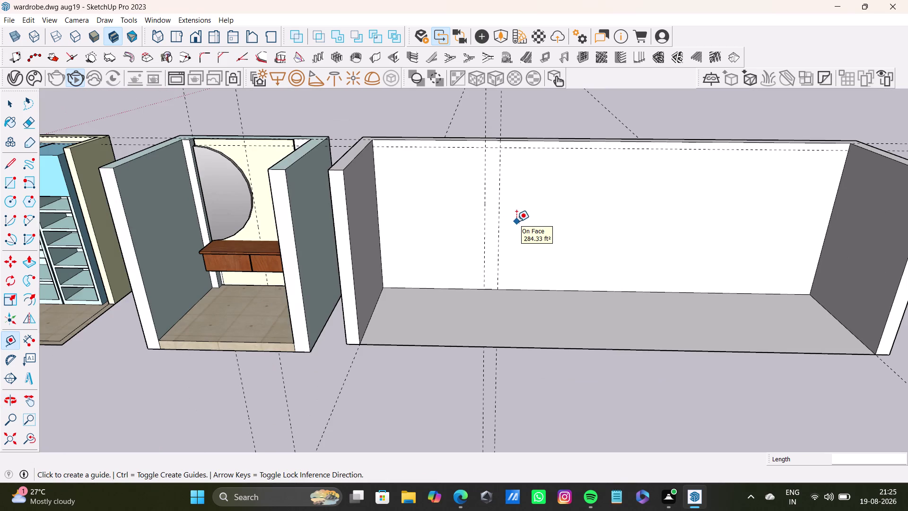